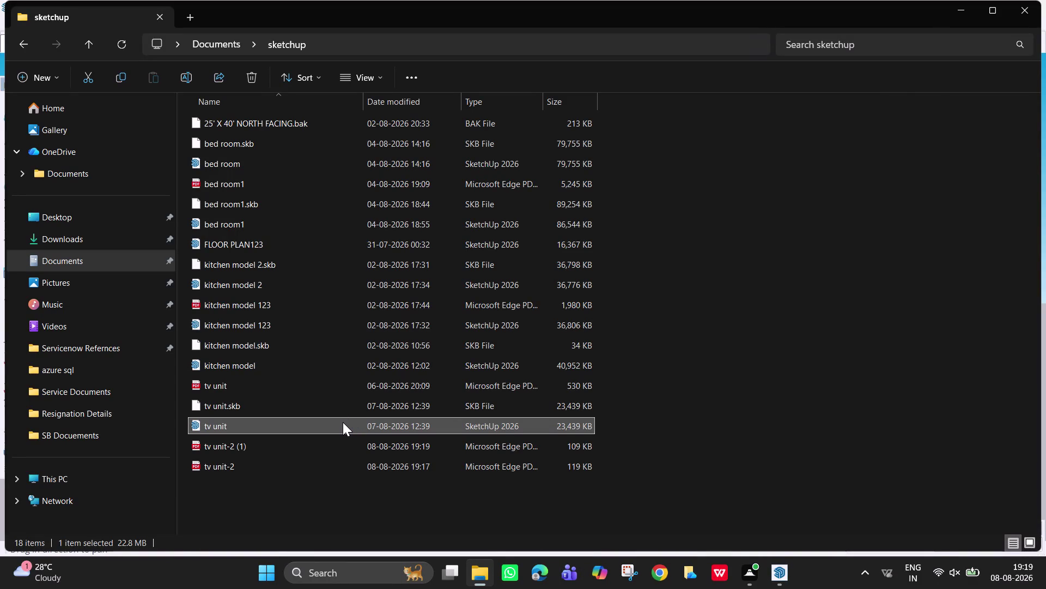
Bring the open 'tv unit-2' living-room model in SketchUp to the front.
click(766, 532)
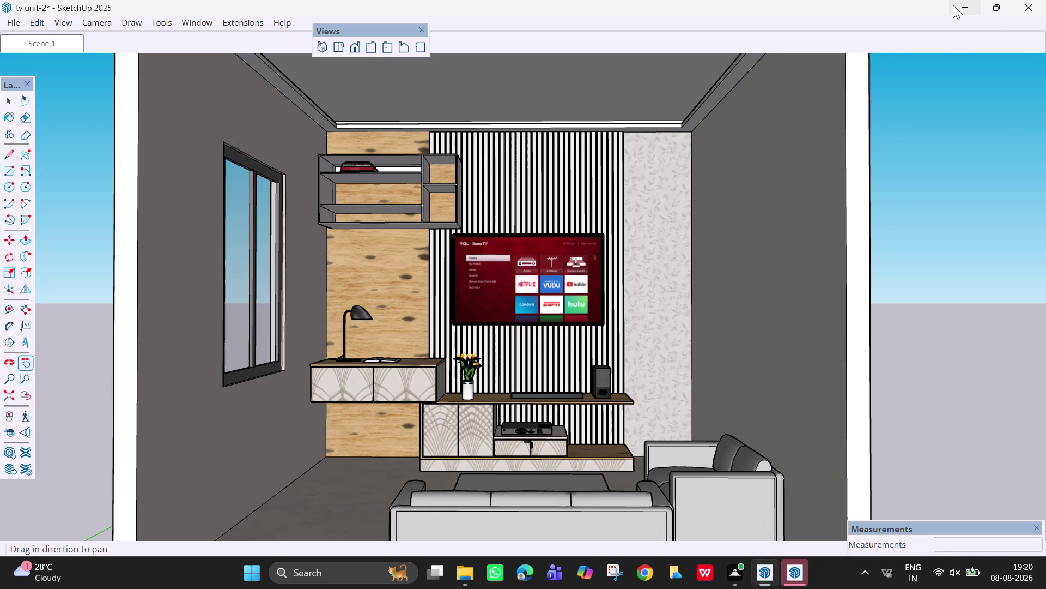
Save 'tv unit-2', then close its SketchUp window and the Welcome to SketchUp window.
key(ctrl+s)
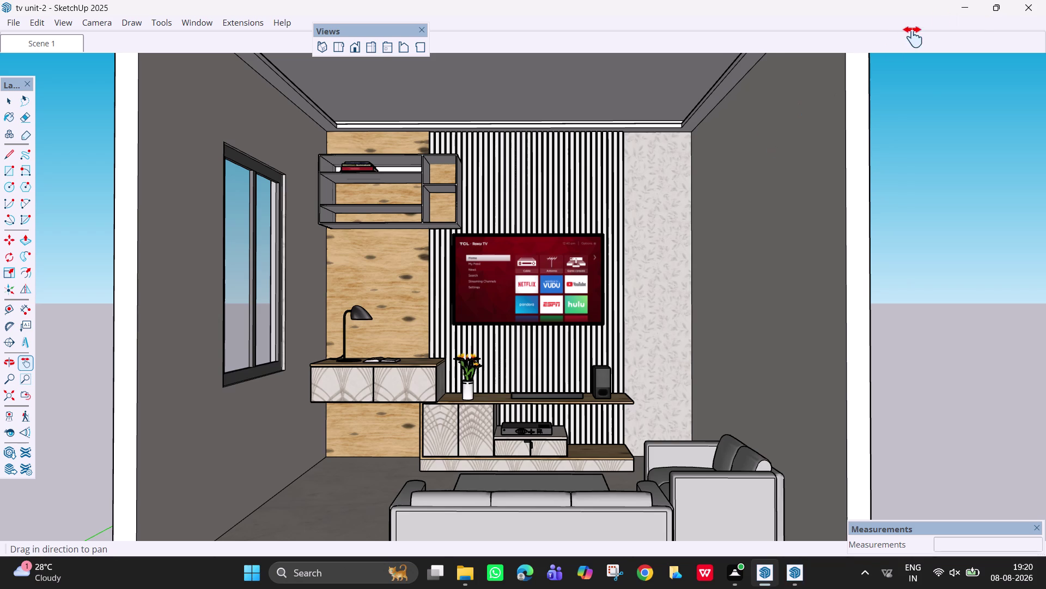
click(966, 10)
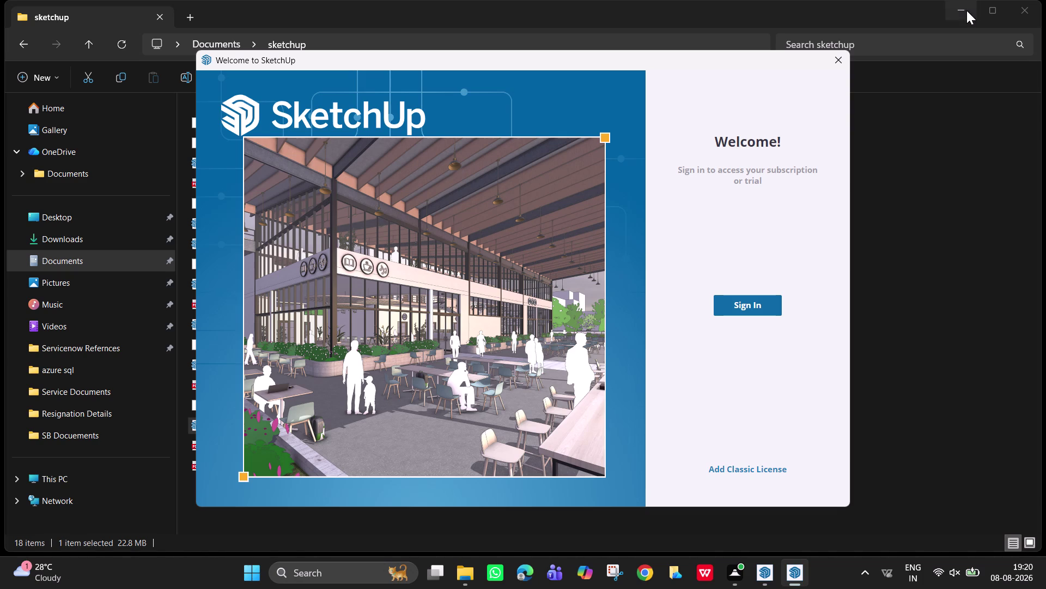
click(848, 62)
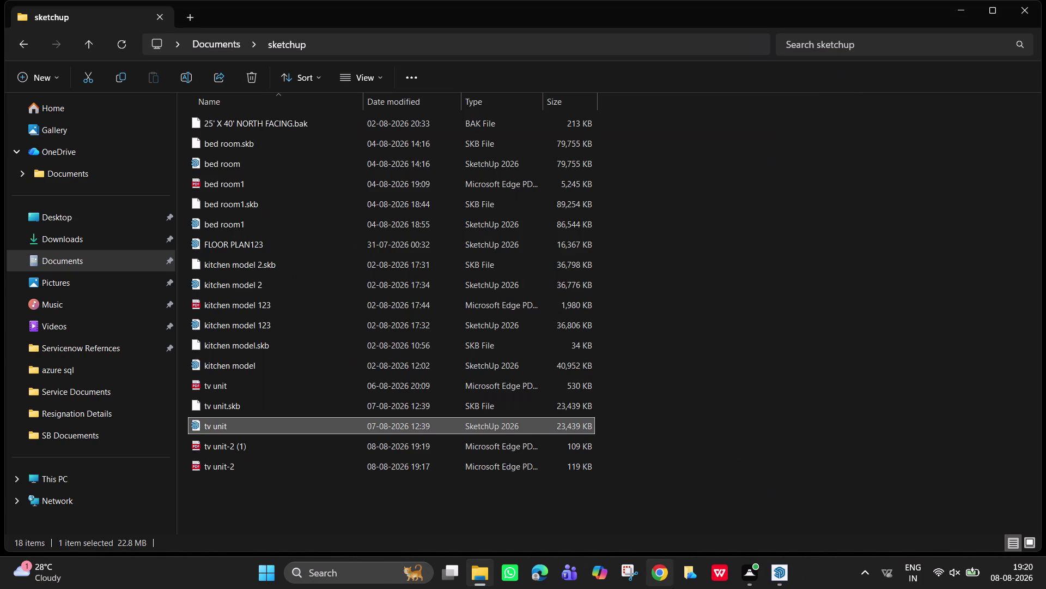